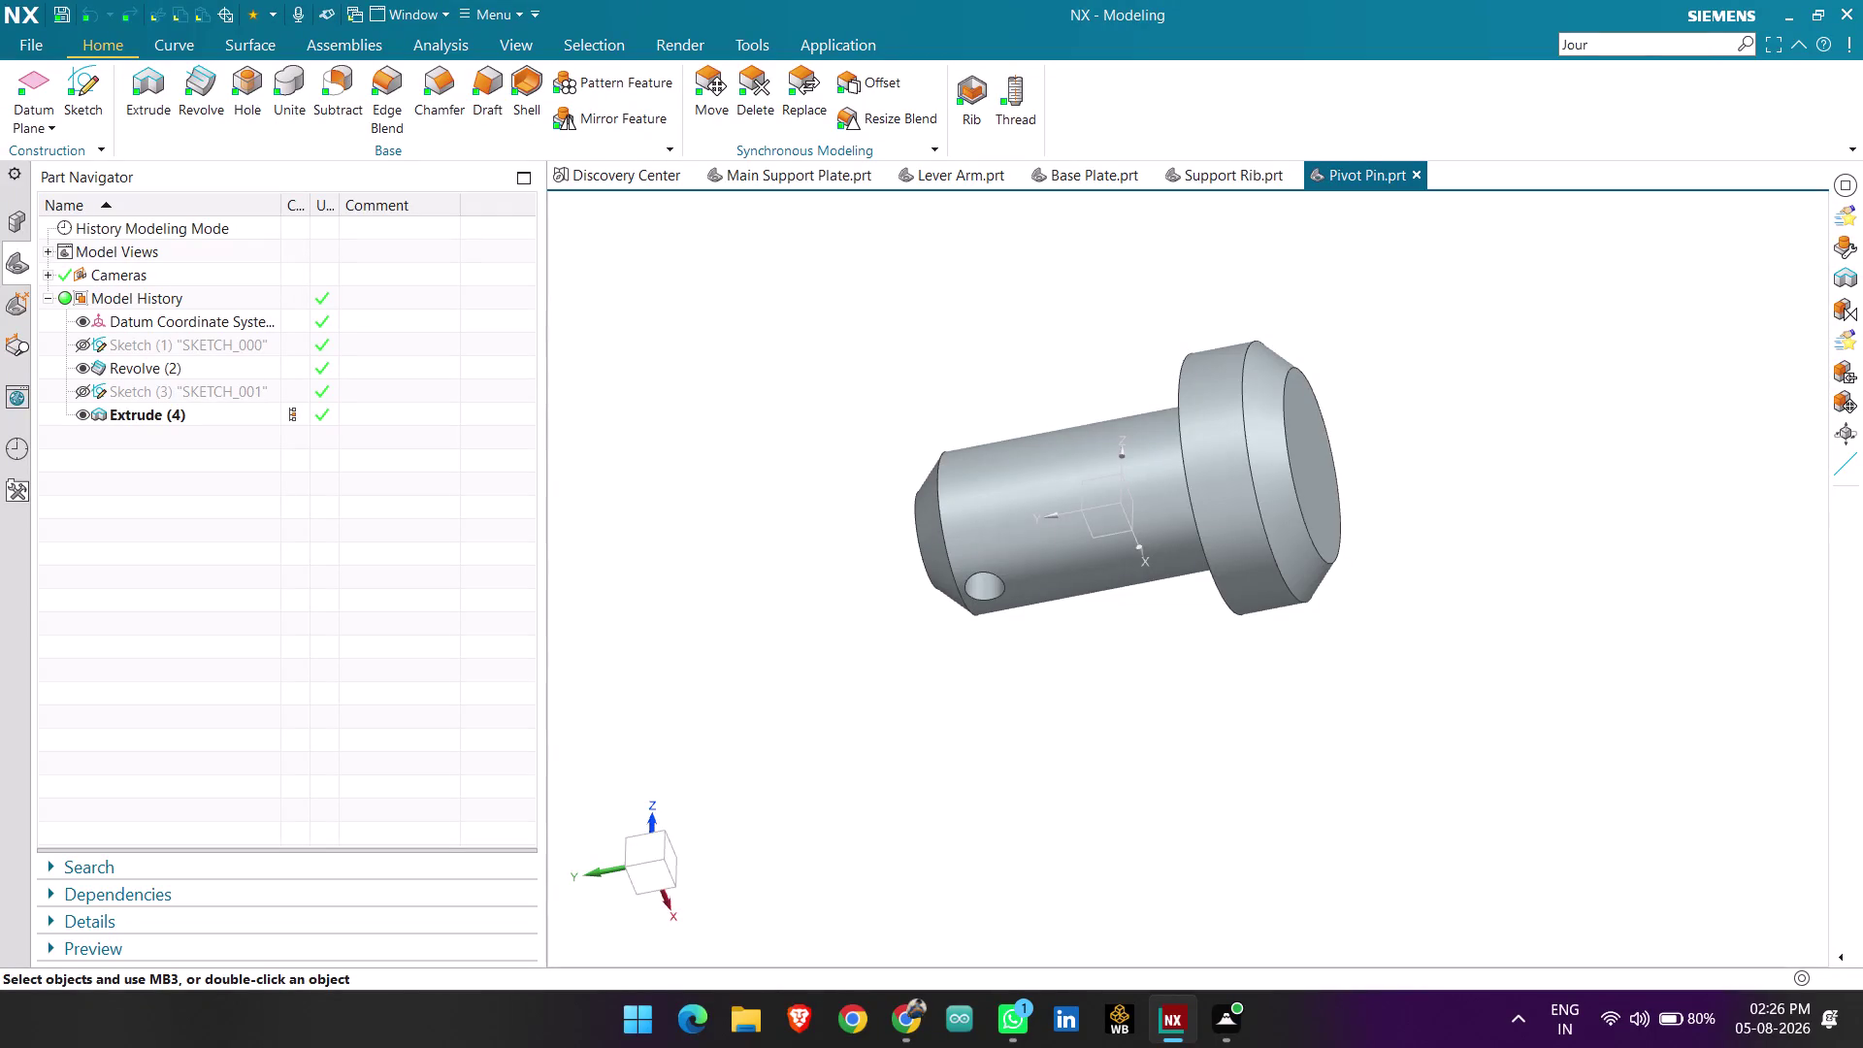
Save Pivot Pin.prt and stop the journal recording.
key(ctrl+s)
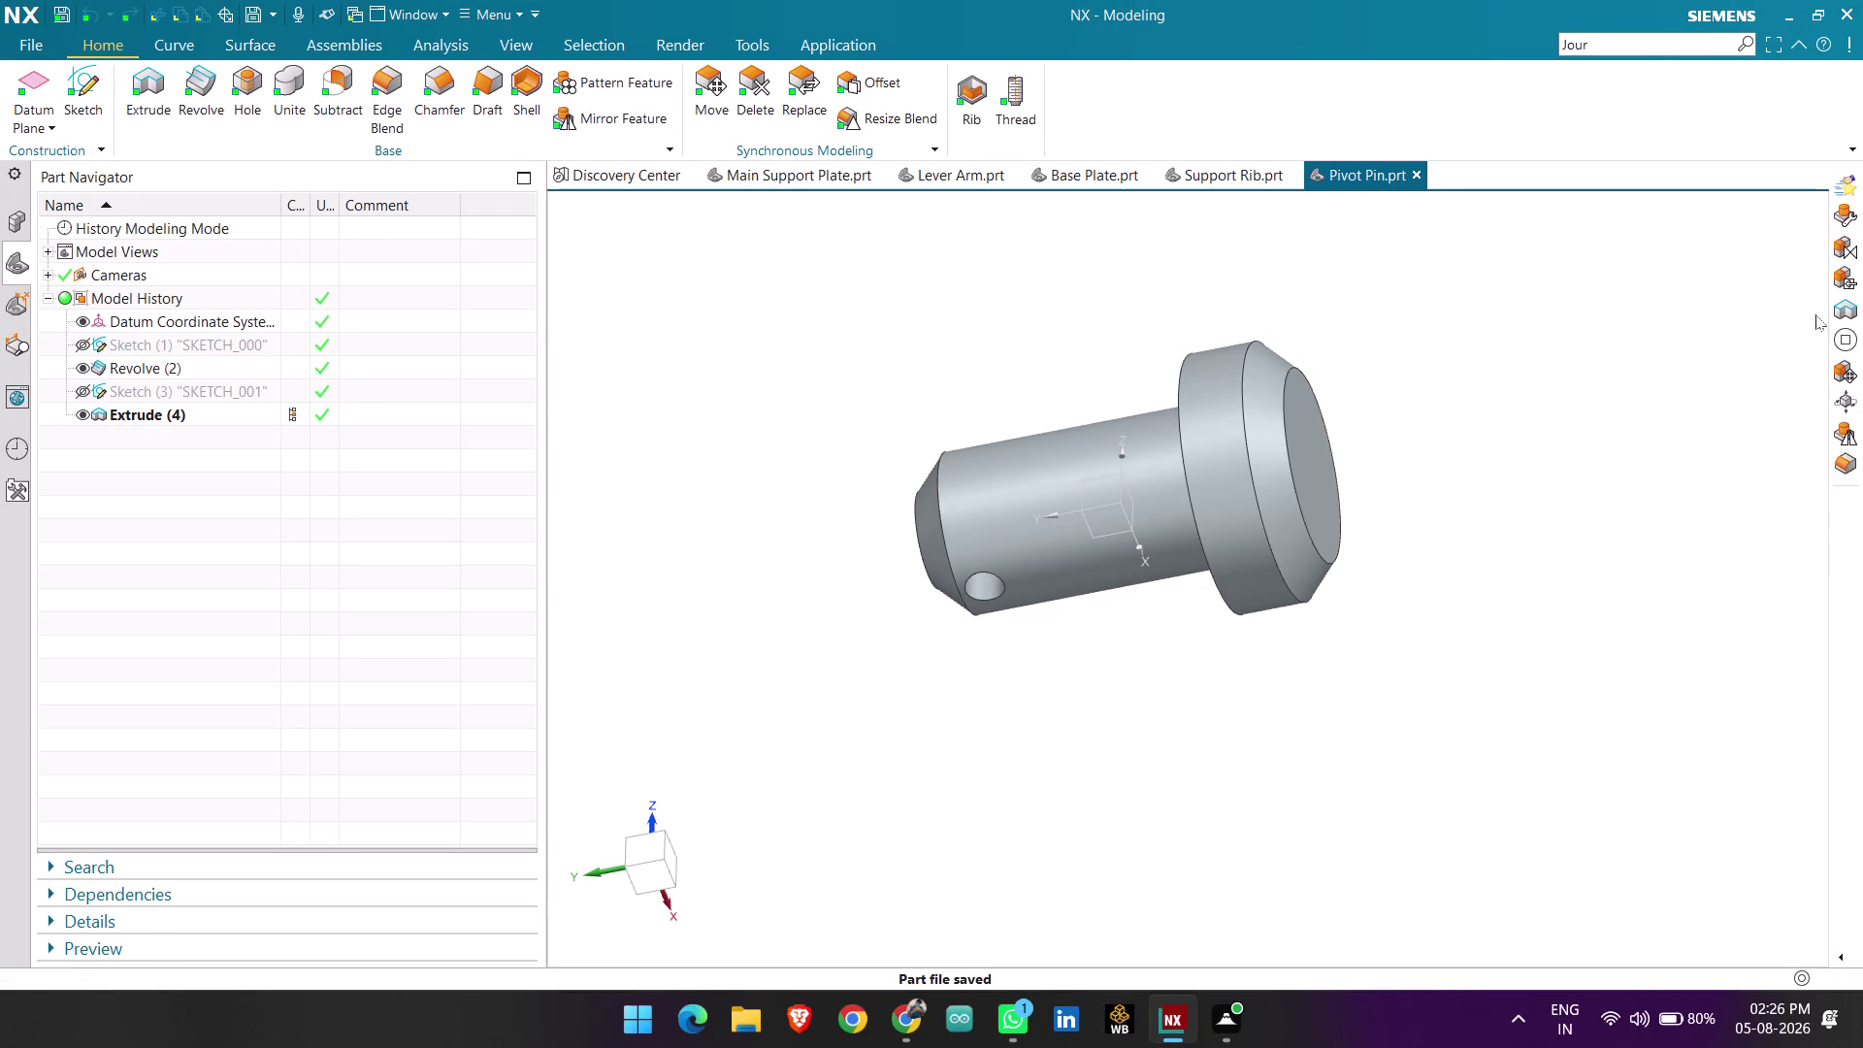
click(1843, 343)
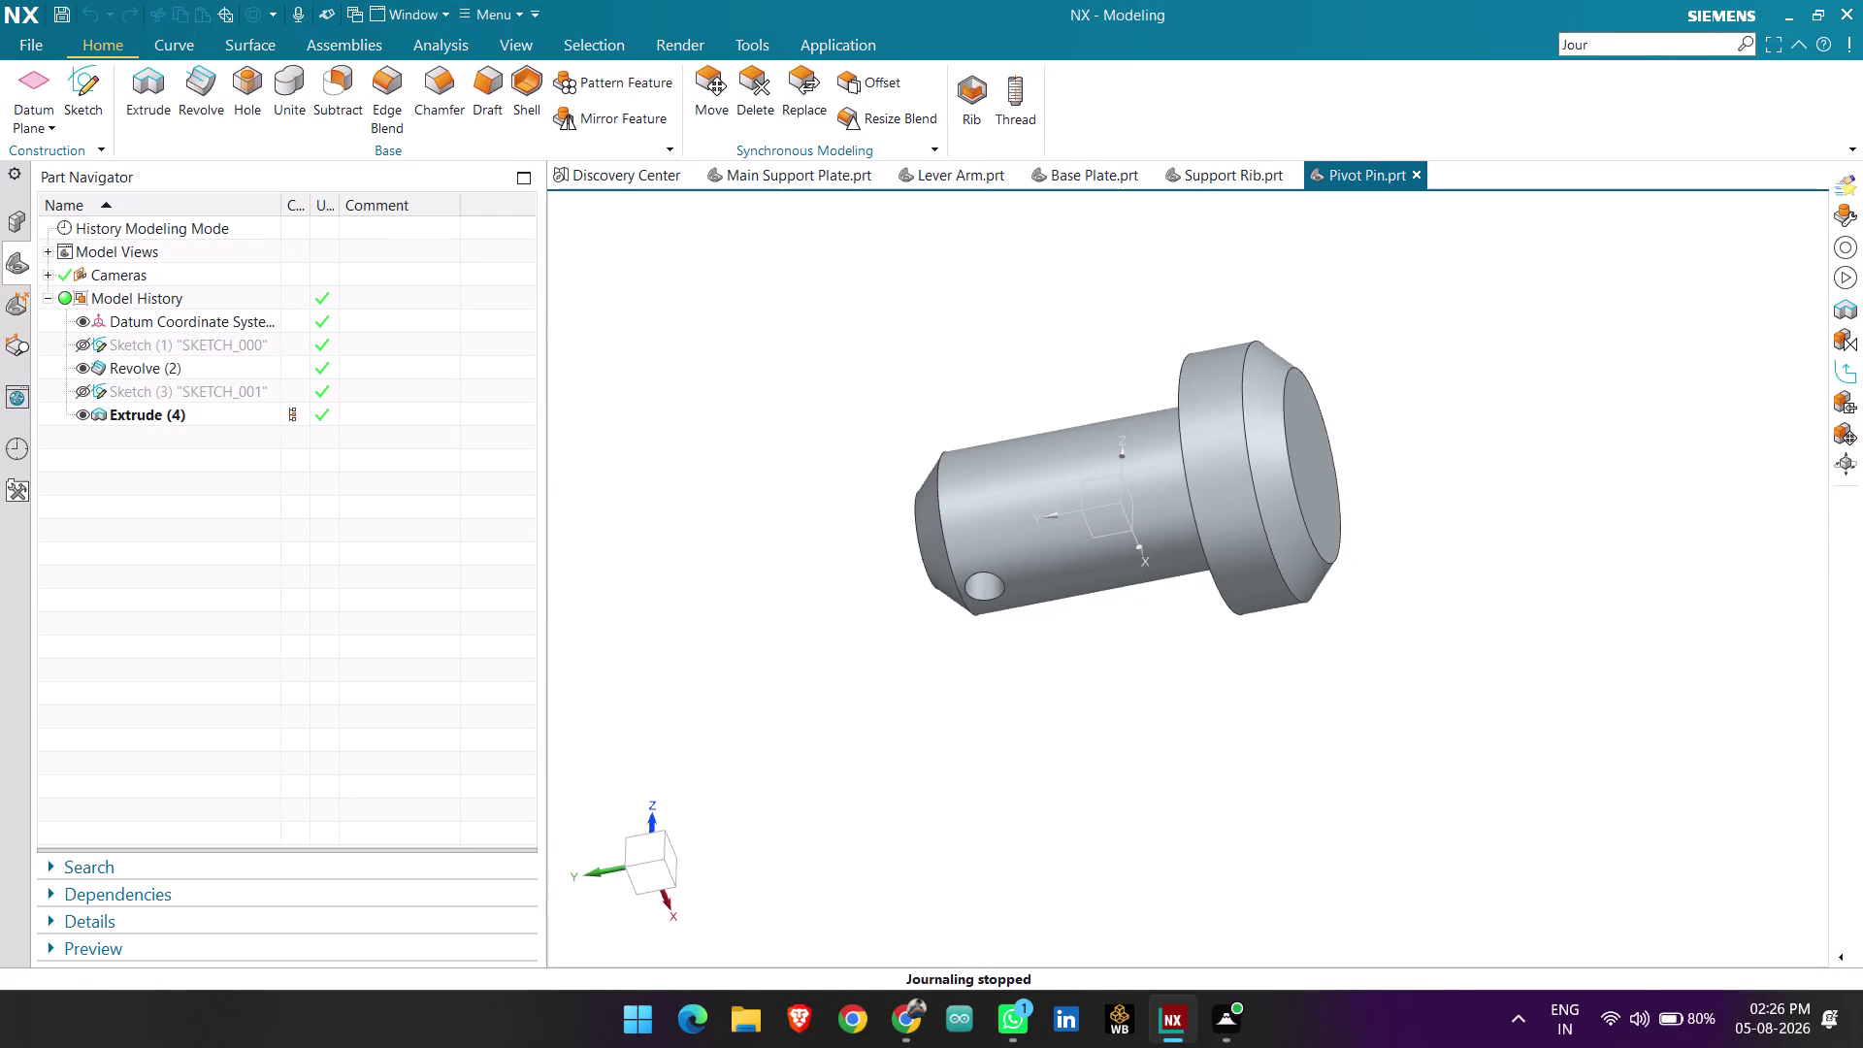